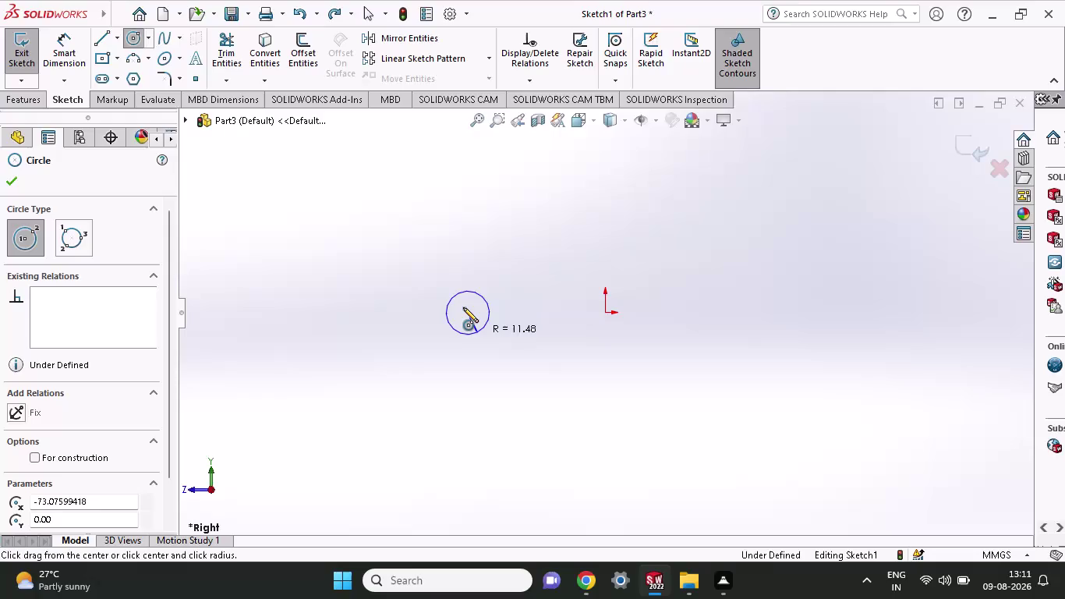
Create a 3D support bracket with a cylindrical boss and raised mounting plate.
Draw two concentric circles left of the origin and dimension the outer one as 36.
click(465, 313)
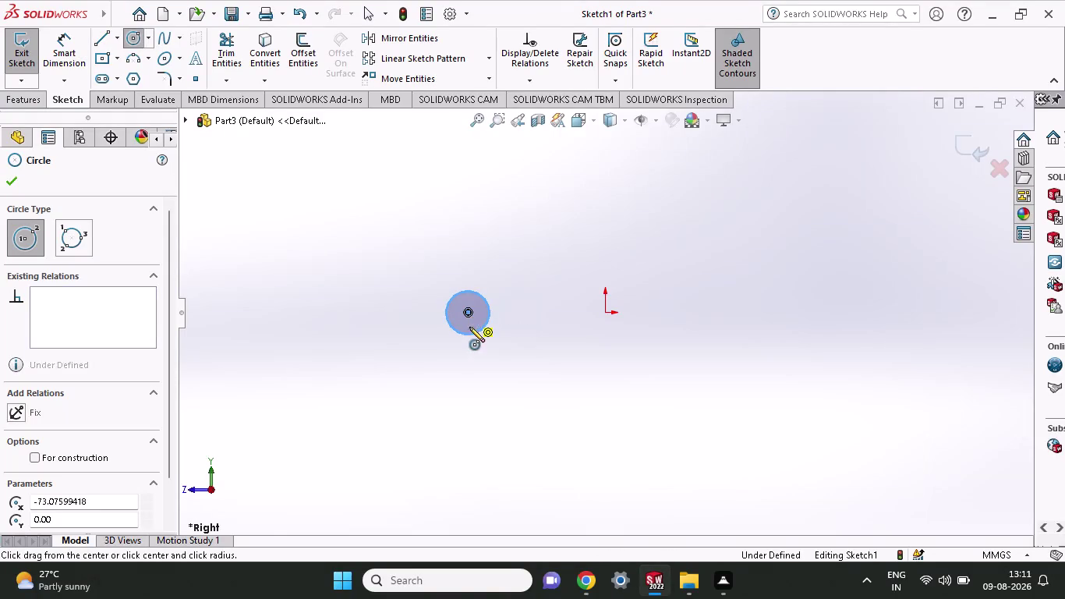
click(478, 345)
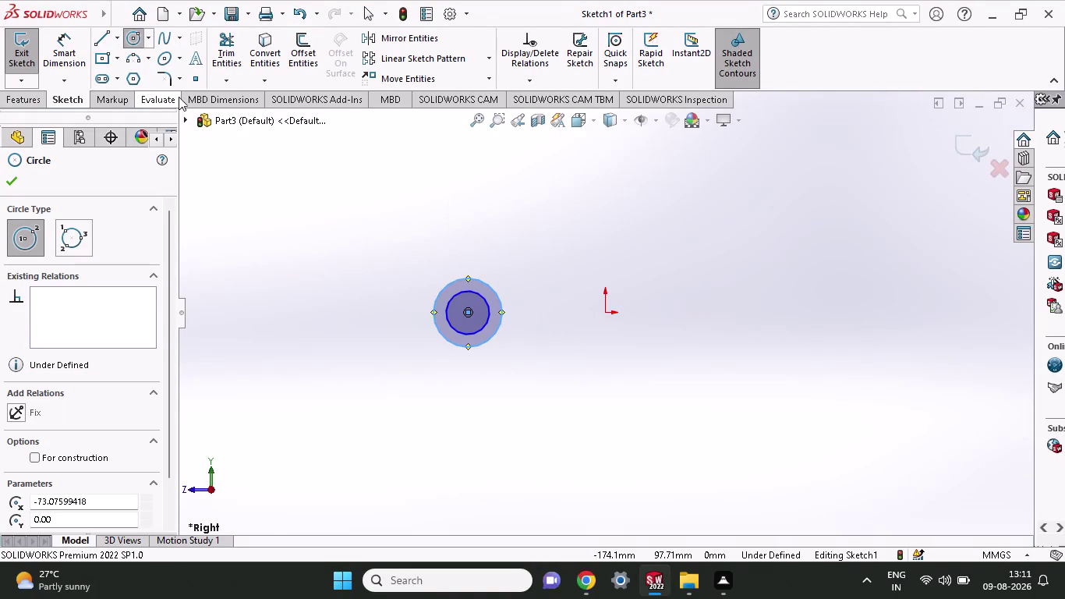
click(63, 53)
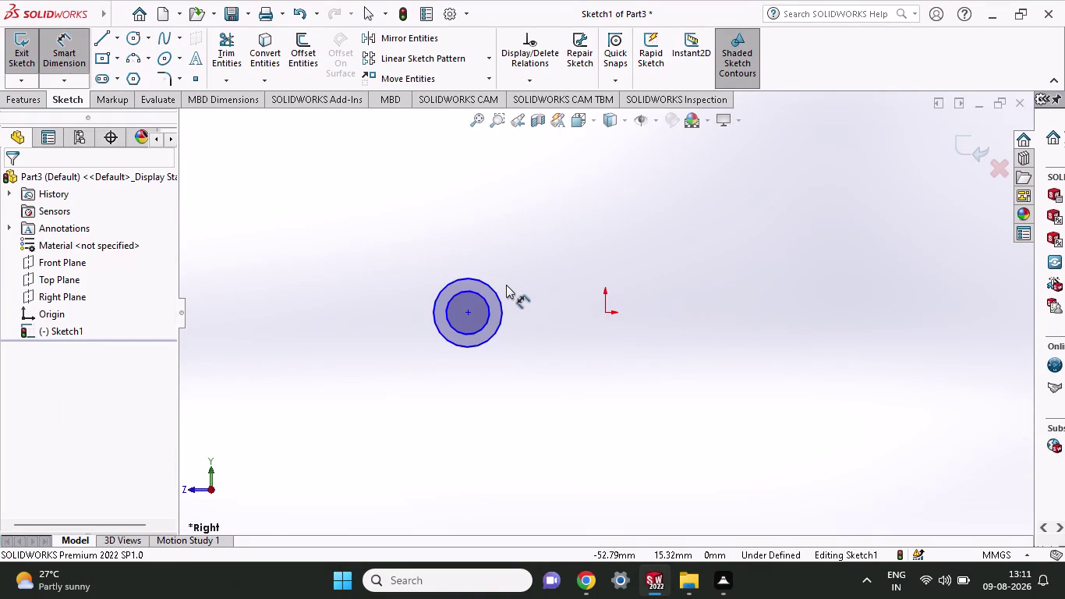
click(494, 290)
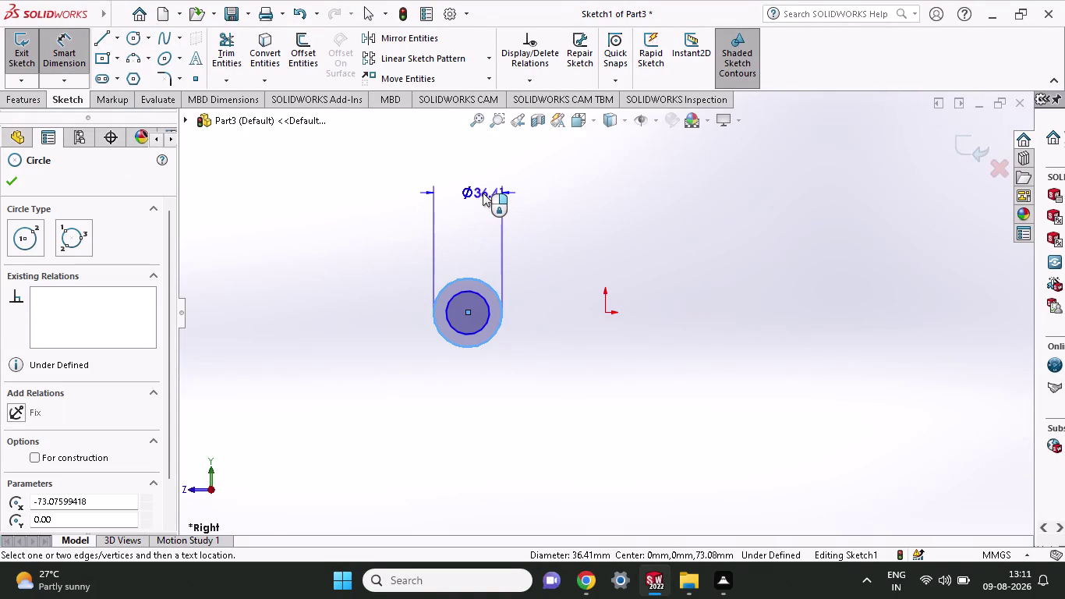
click(483, 193)
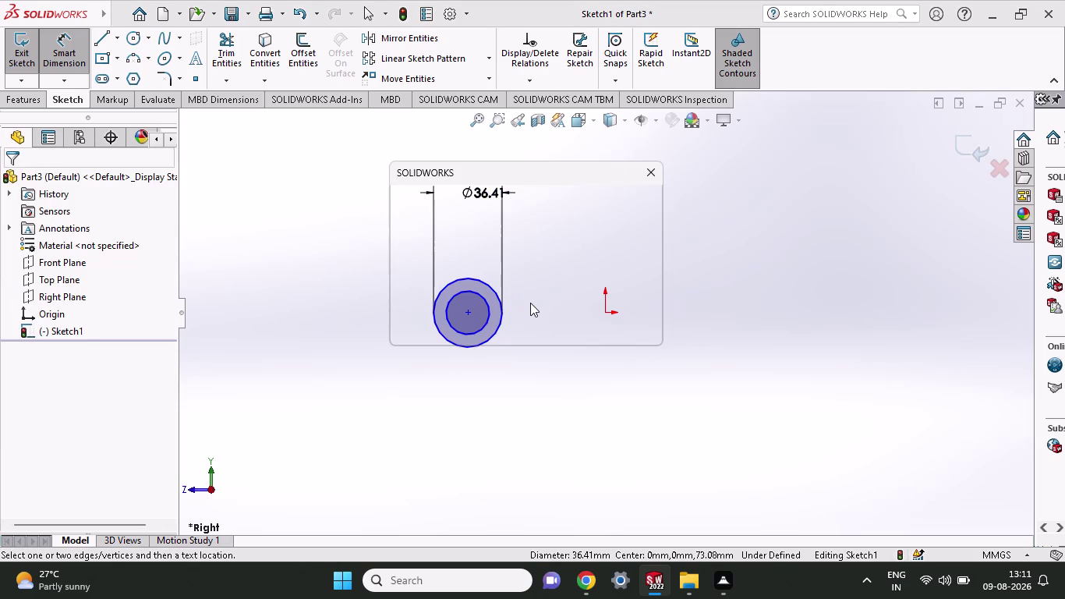
text(36)
click(647, 336)
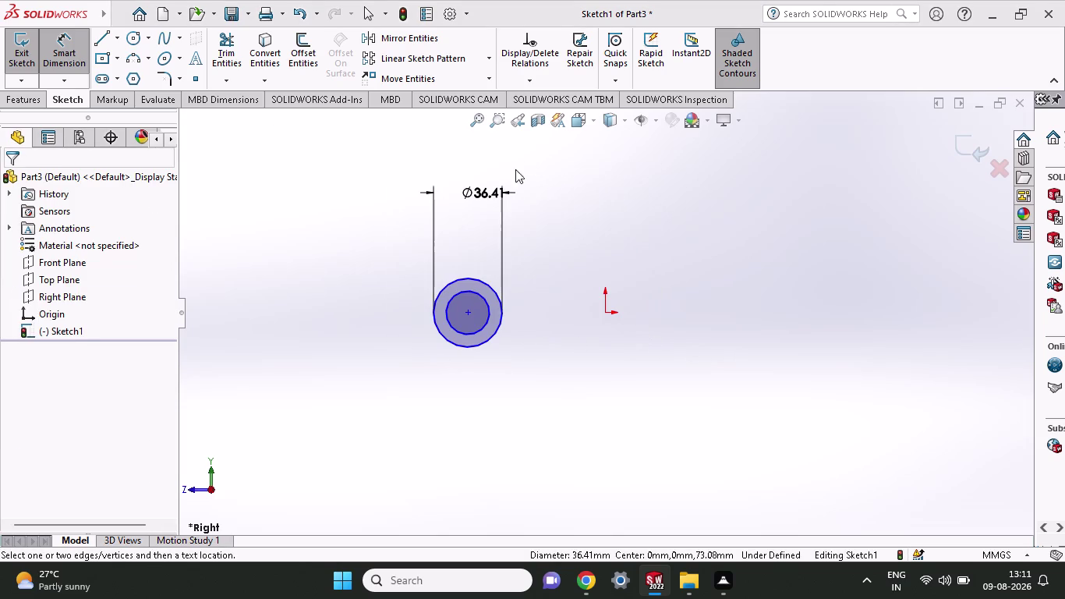
Correct the outer circle's 36.41 diameter to exactly 36 mm.
double_click(485, 193)
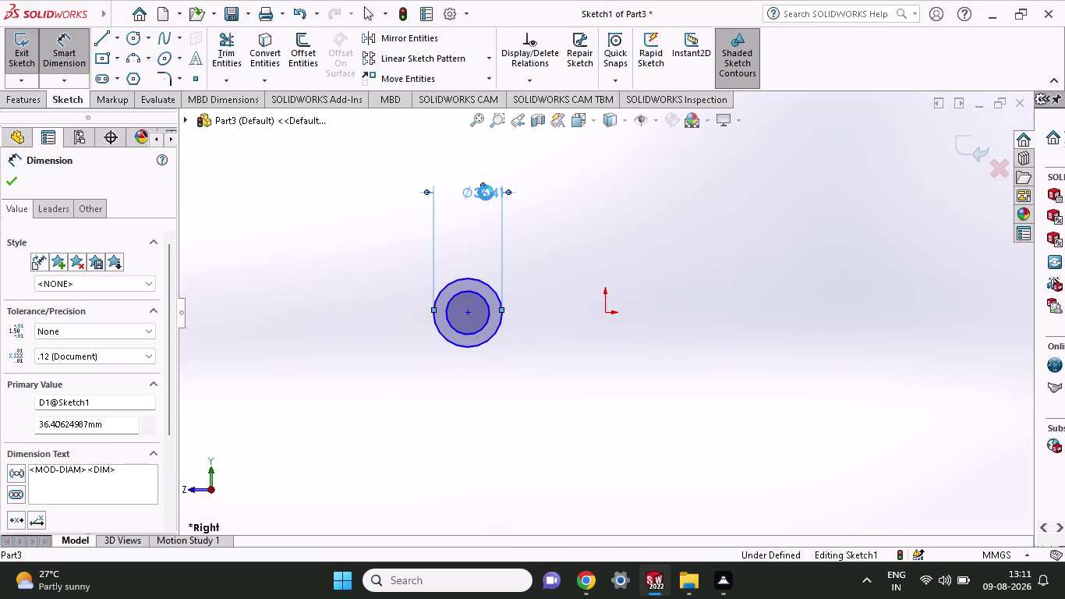
click(616, 329)
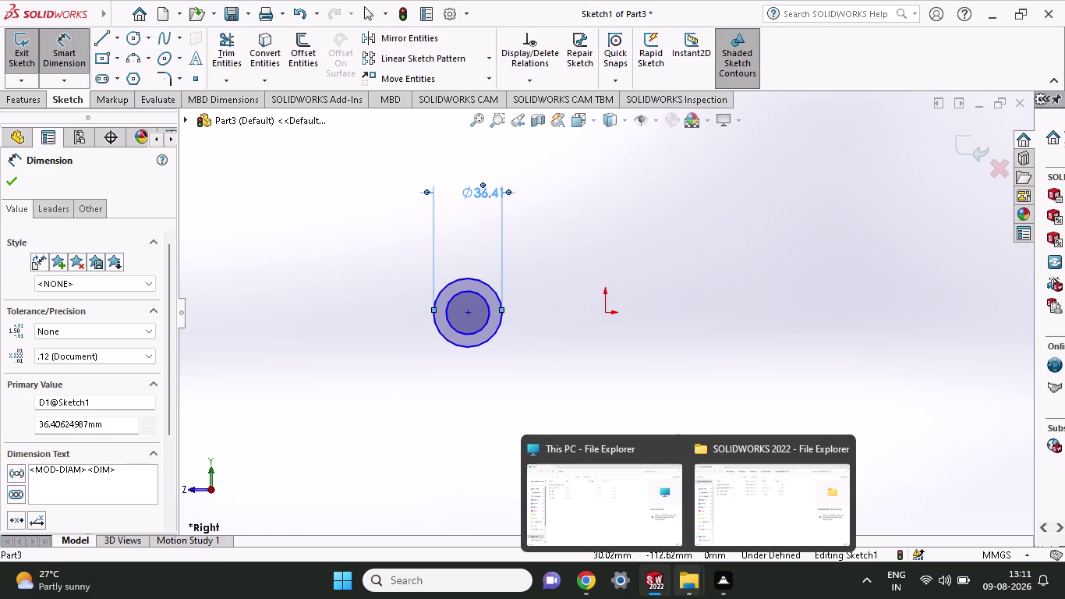
click(675, 449)
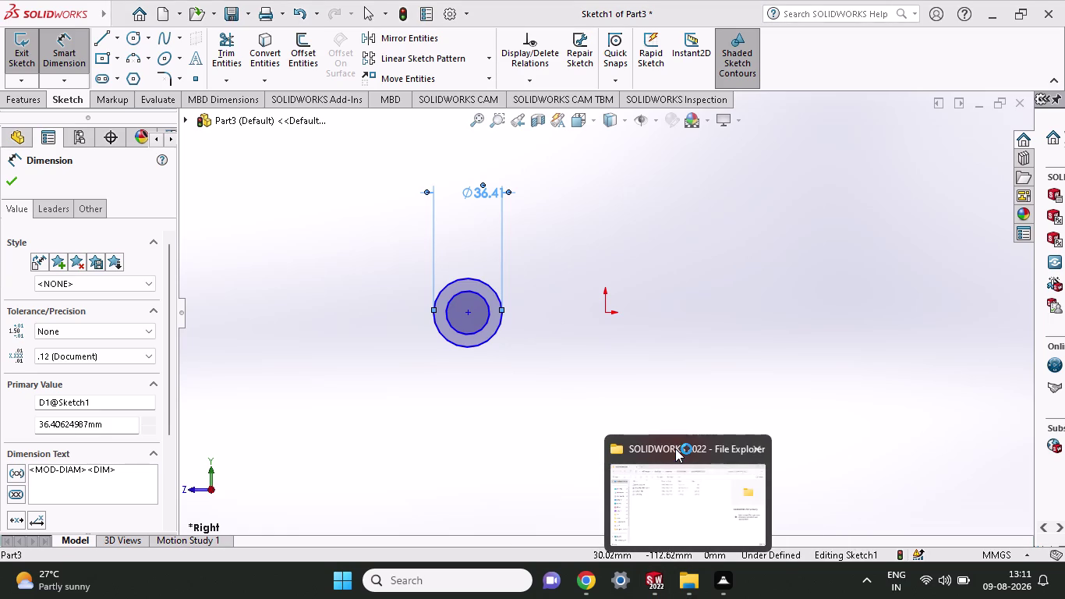
click(757, 450)
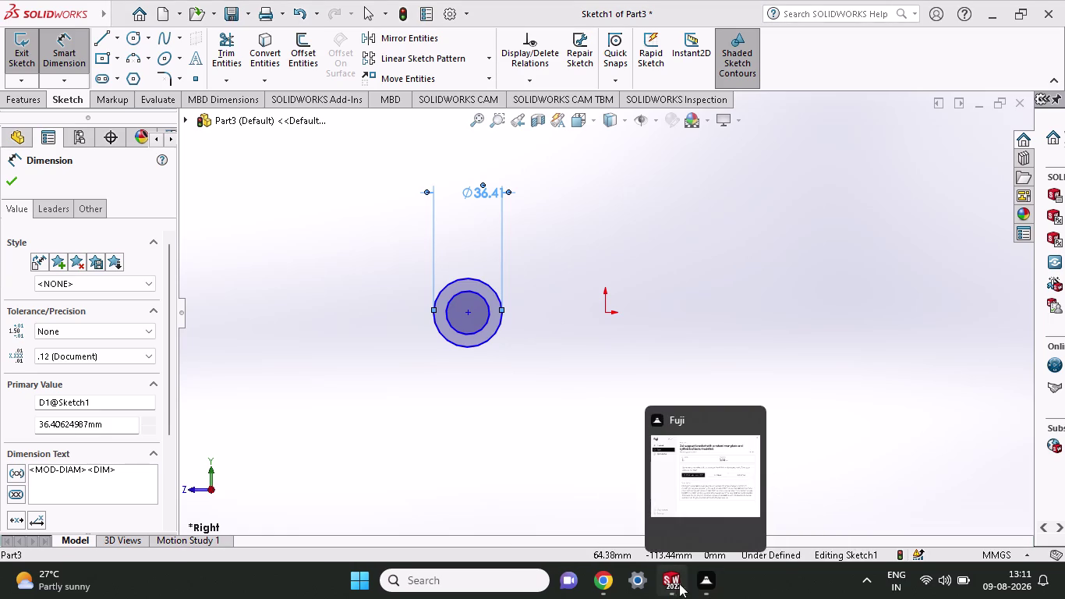
double_click(487, 194)
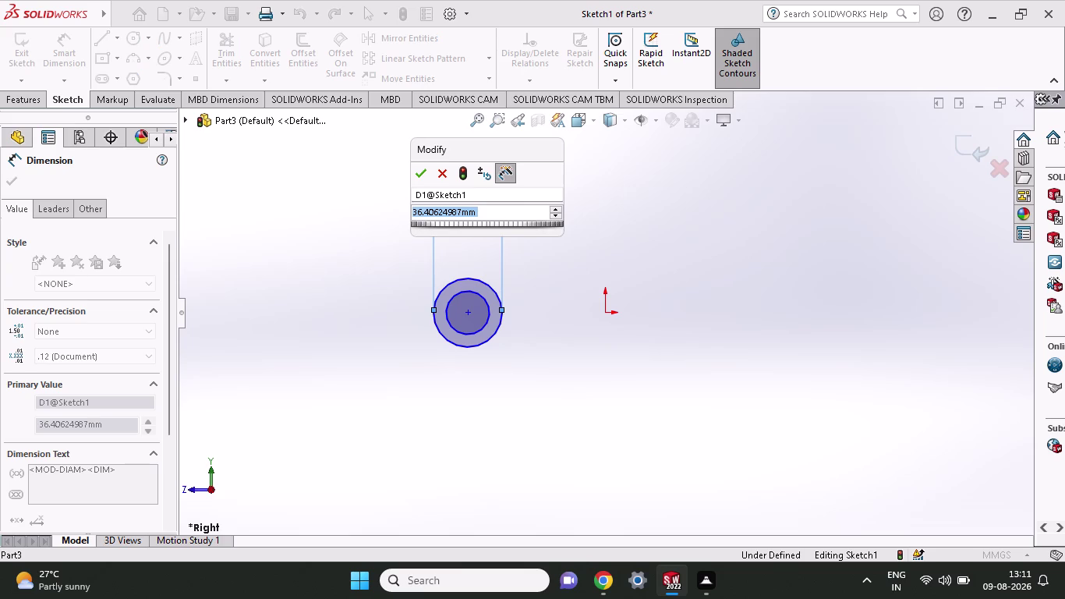
text(36)
key(Return)
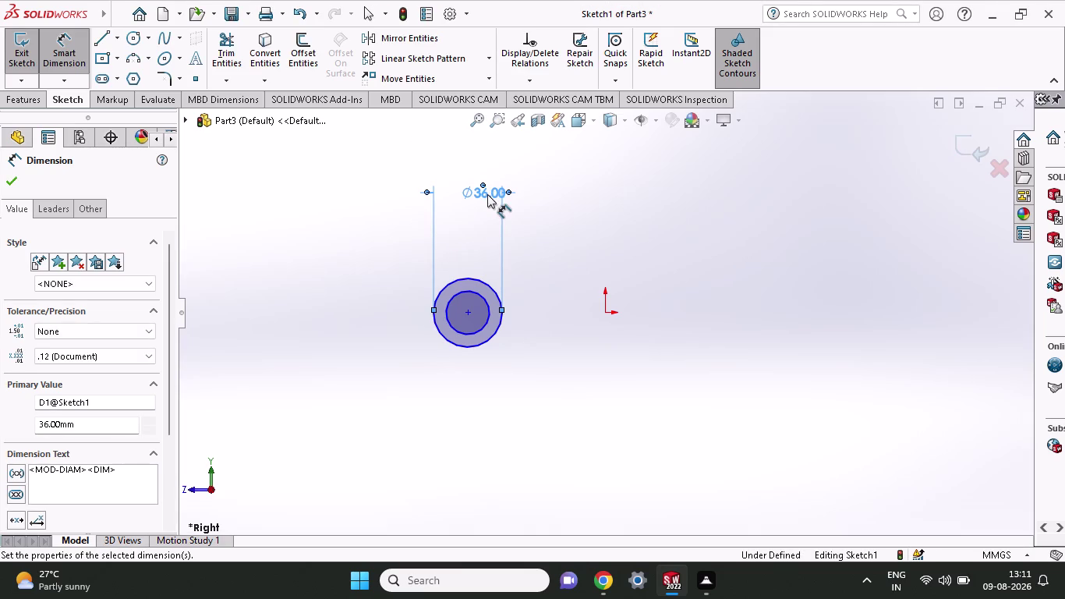
click(486, 325)
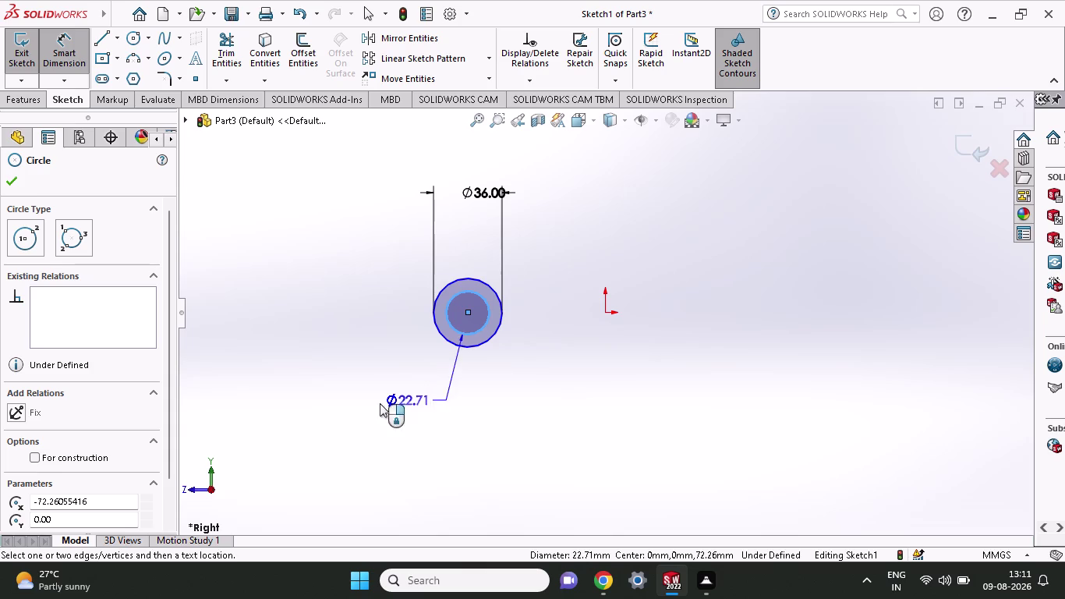
Dimension the inner circle and set its 22.71 diameter to 18 mm.
click(297, 412)
text(18)
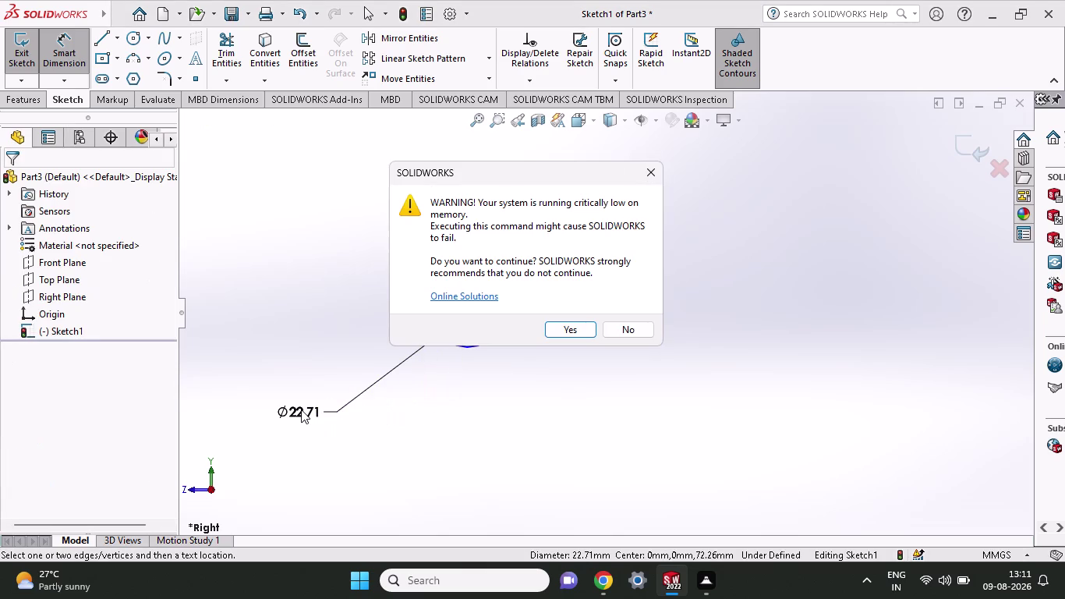
click(634, 330)
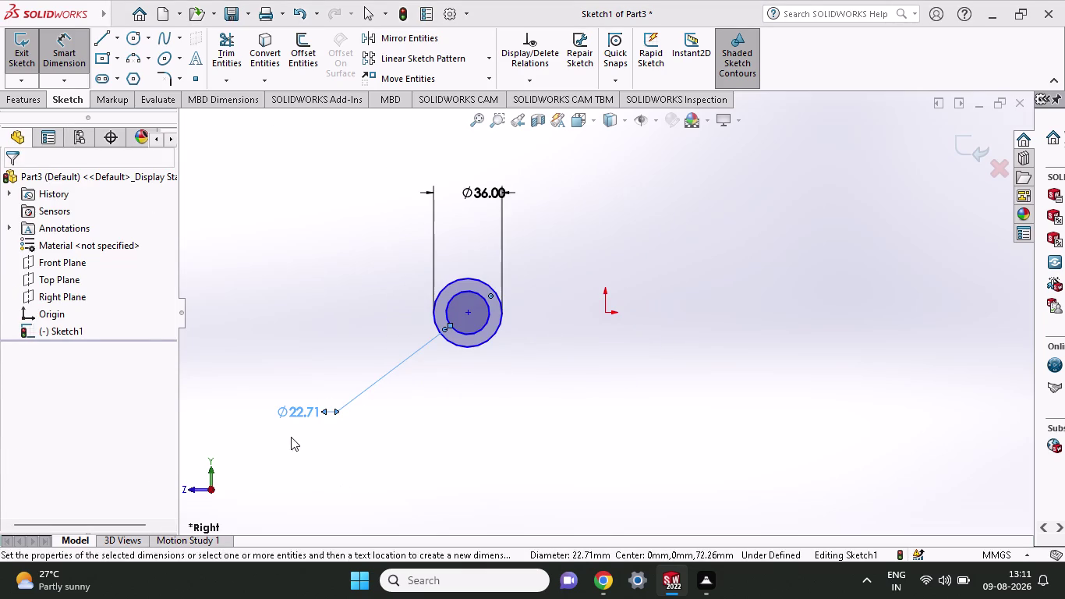
double_click(302, 411)
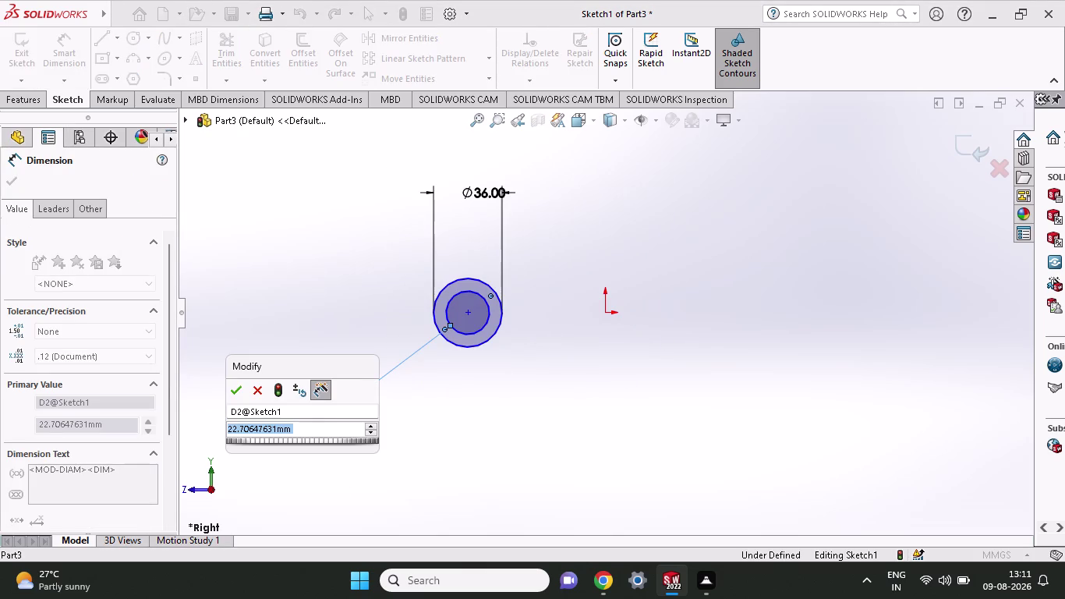
text(18)
key(Return)
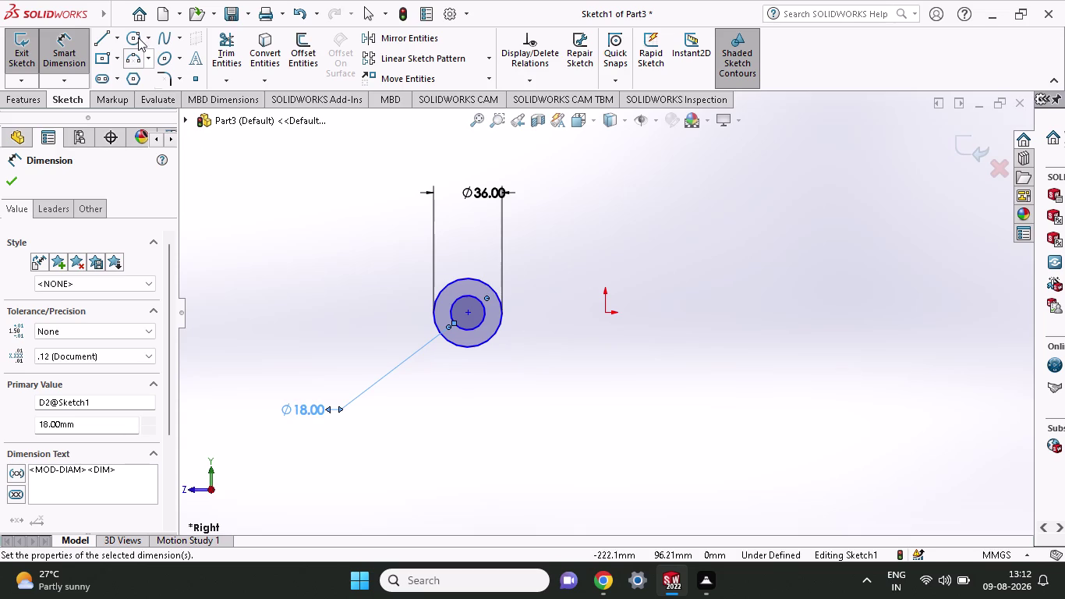
Switch to the Circle tool and start a new circle near the origin.
click(138, 35)
click(616, 329)
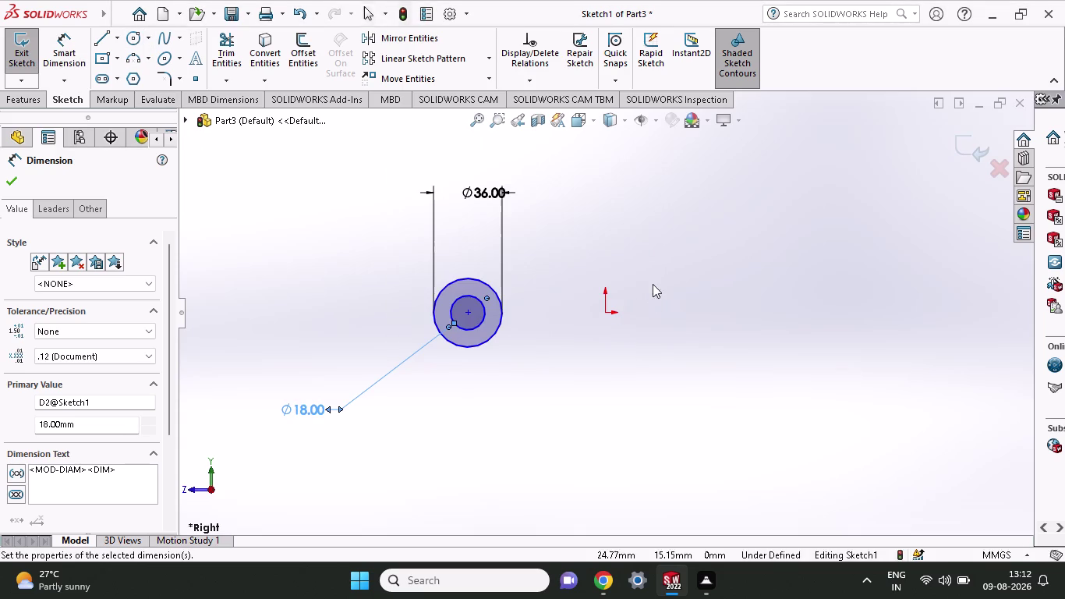
click(127, 40)
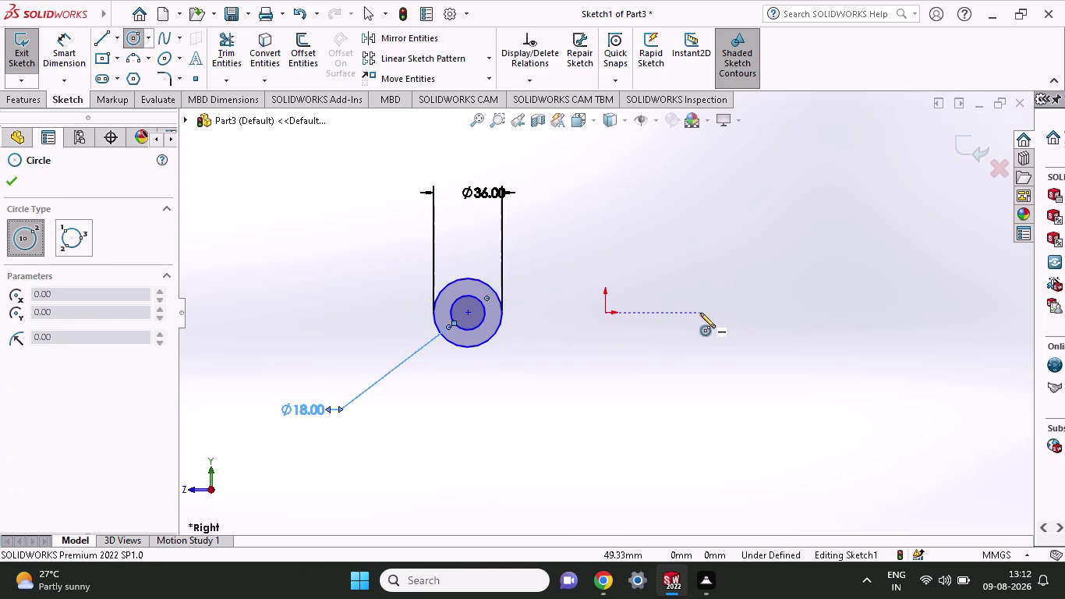
Draw a larger and a smaller concentric circle right of the origin.
click(700, 313)
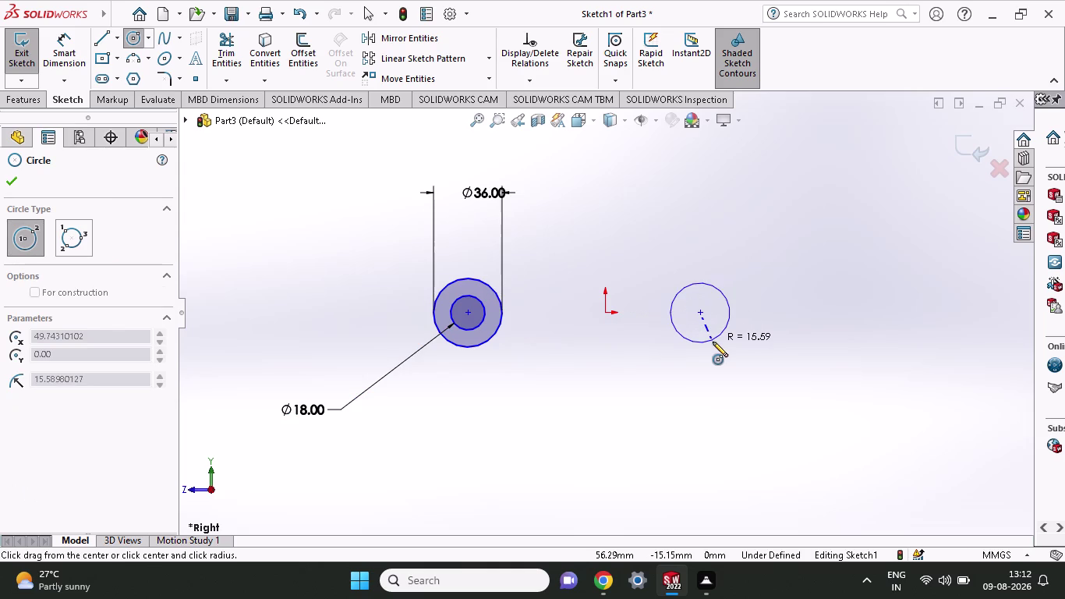
click(717, 359)
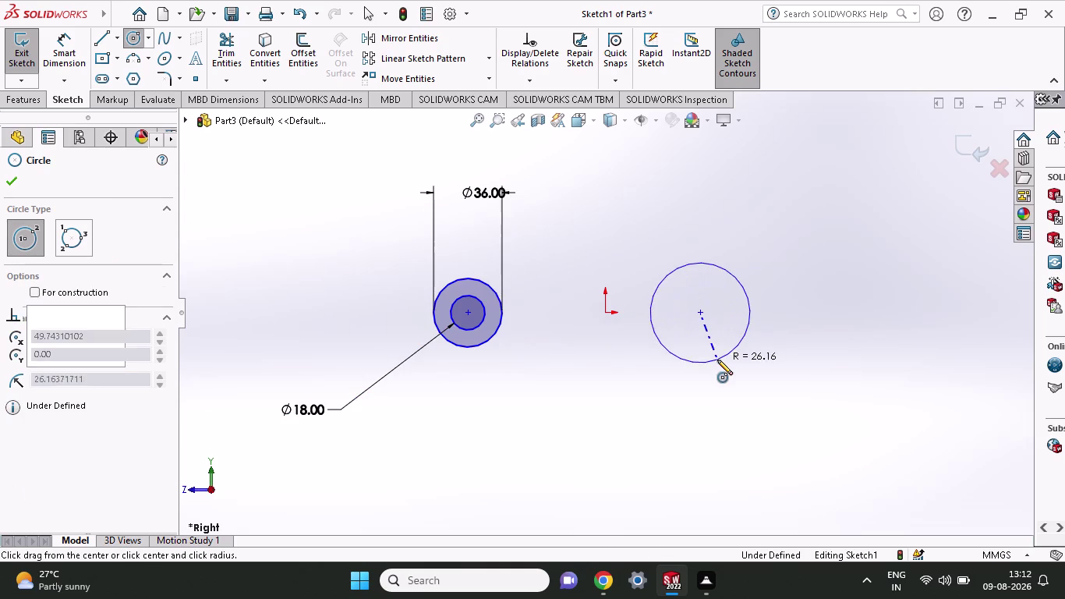
click(701, 310)
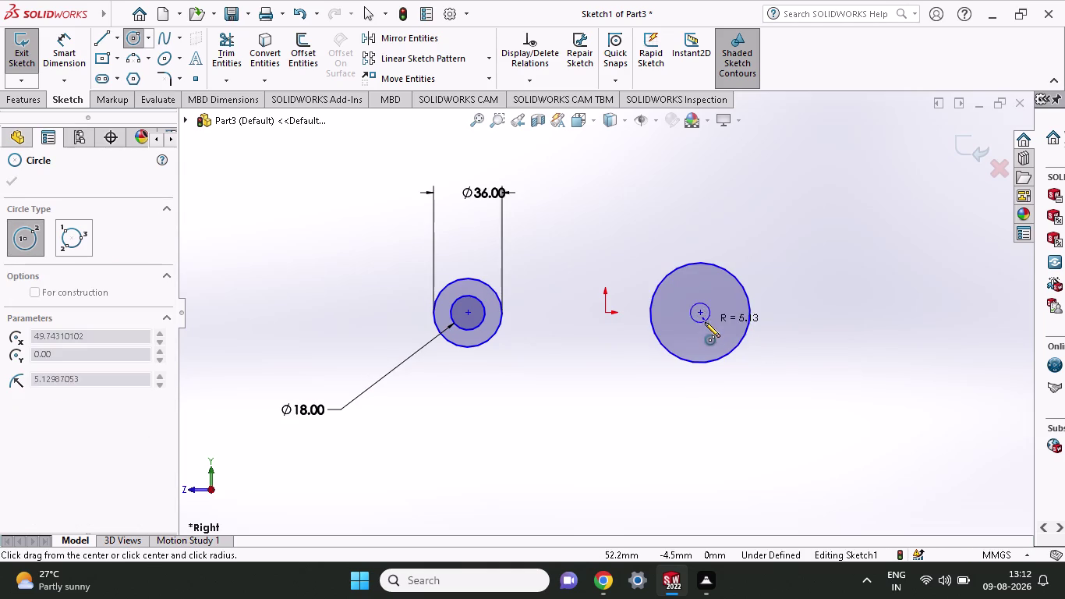
click(710, 336)
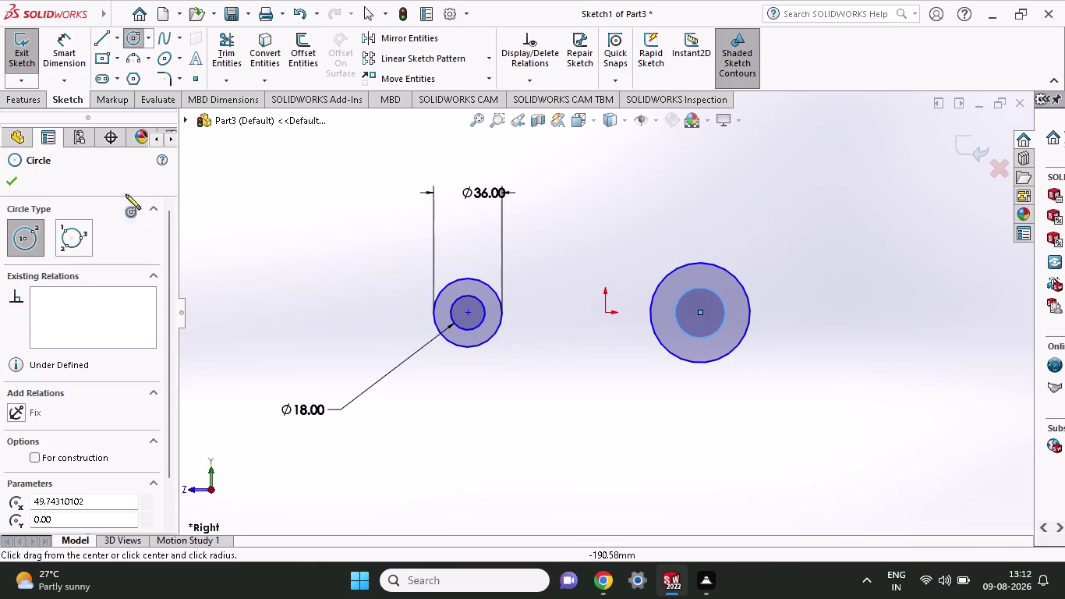
click(54, 62)
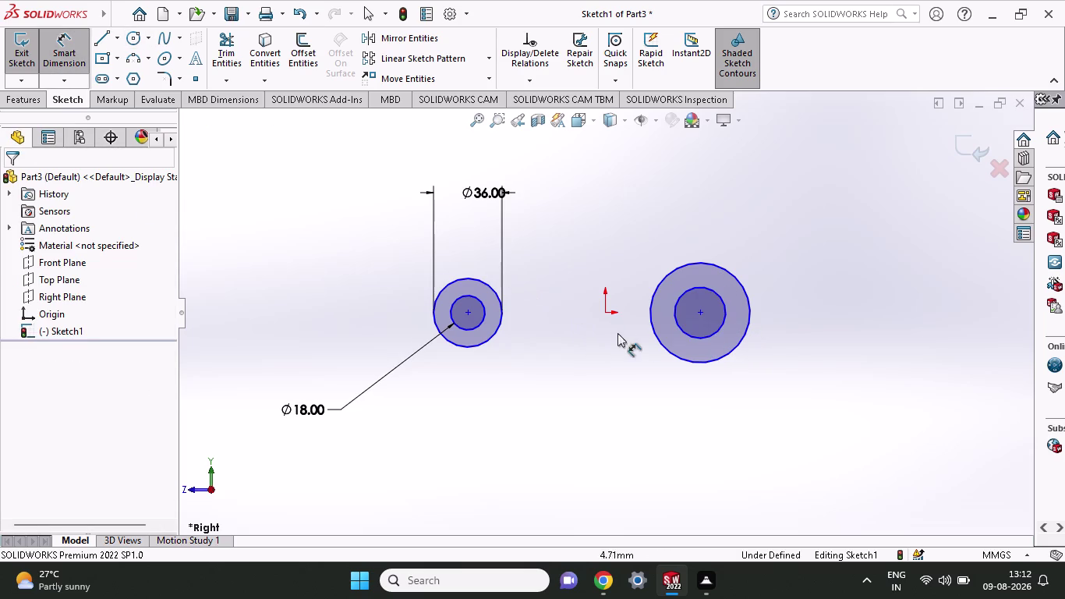
Dimension the right circles with diameters 50 and 28.
click(684, 357)
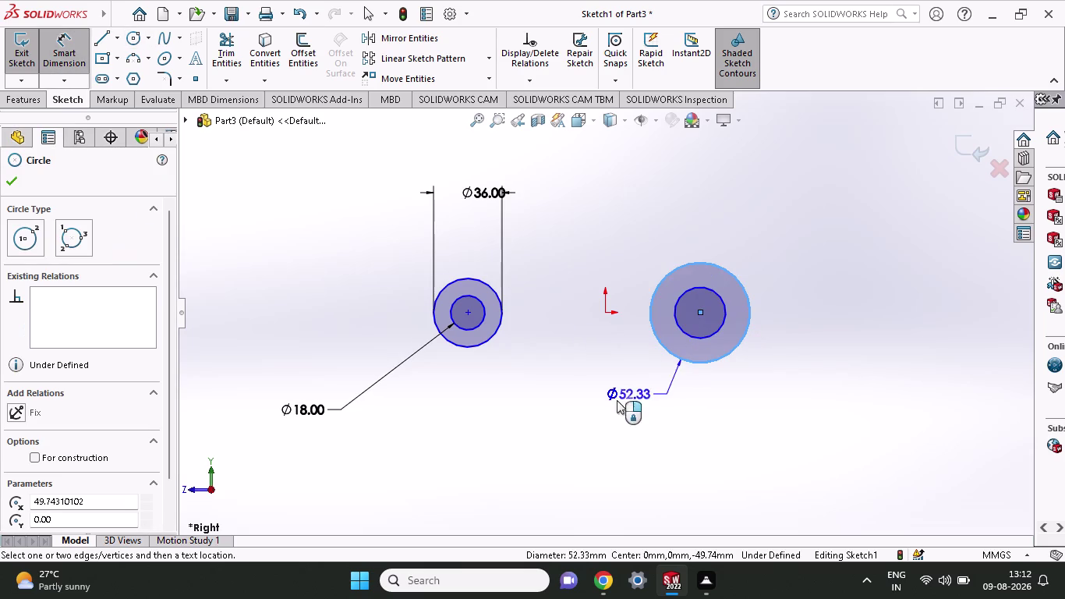
click(603, 412)
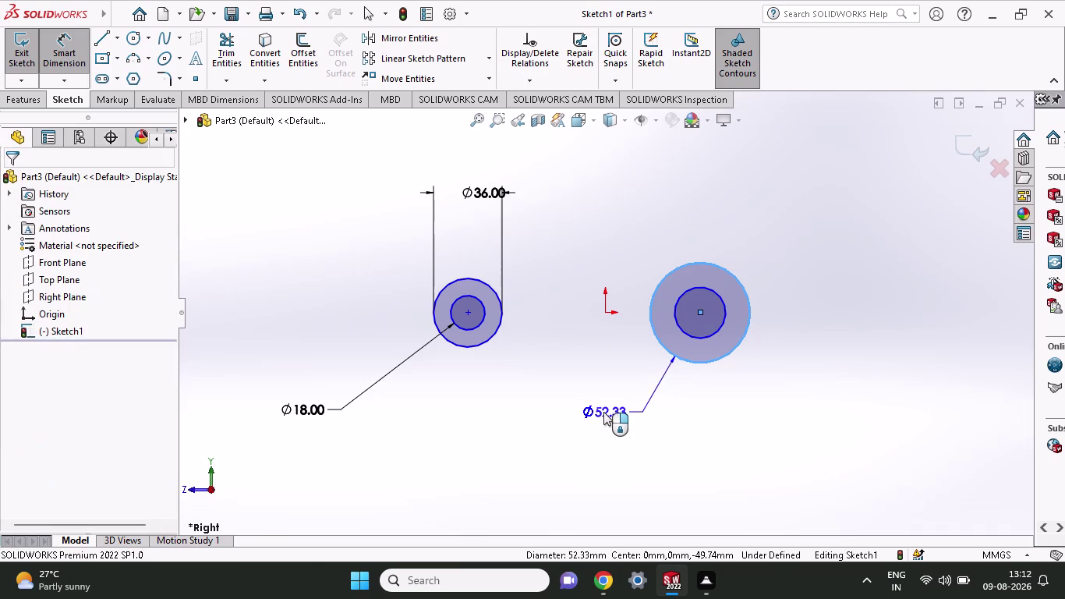
text(50)
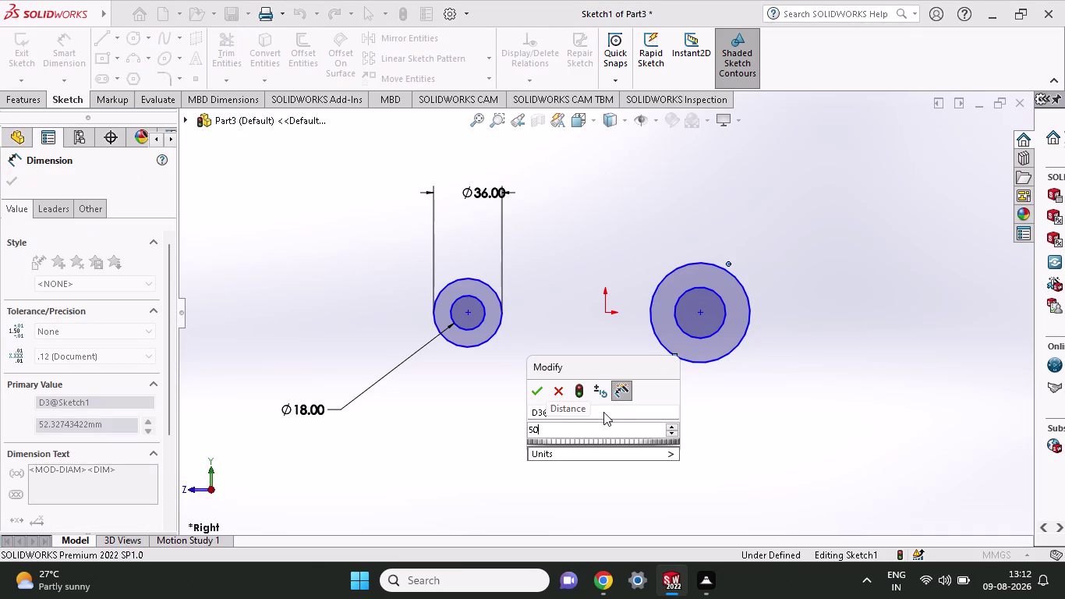
click(535, 397)
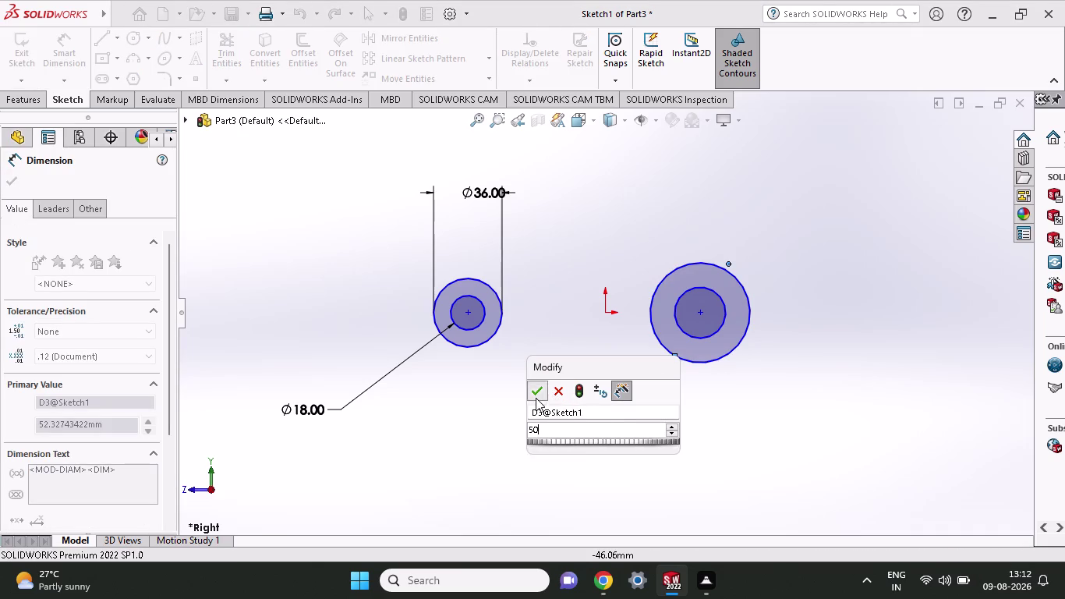
click(704, 334)
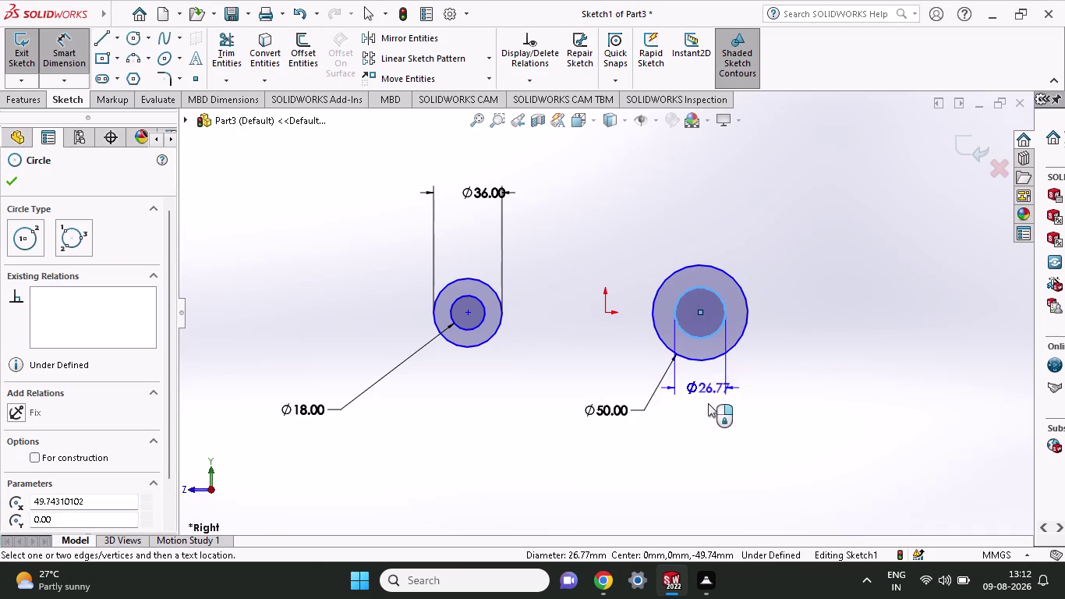
click(603, 467)
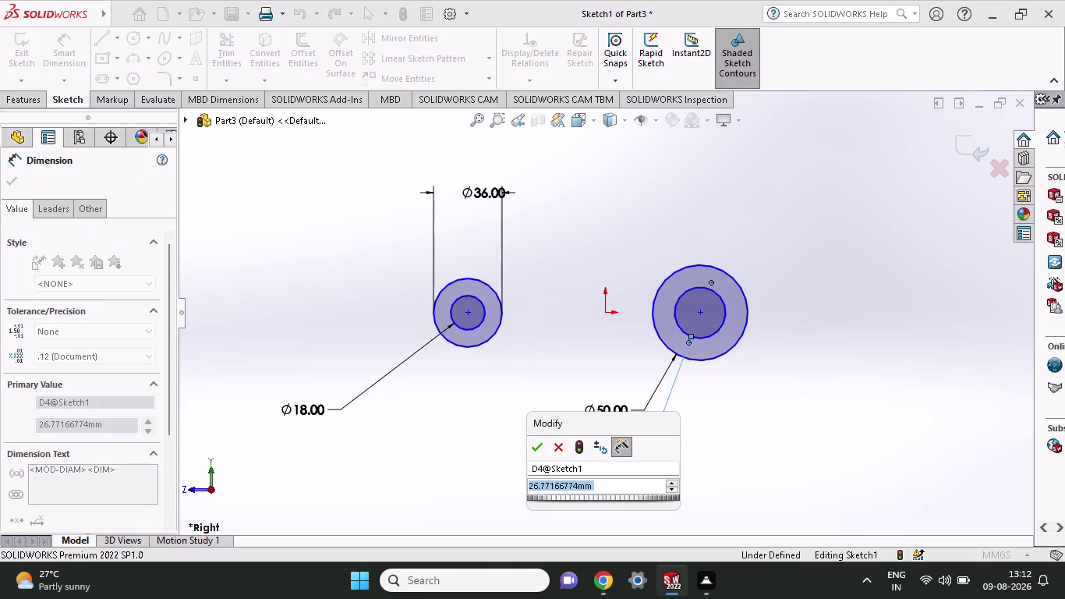
text(28)
key(Return)
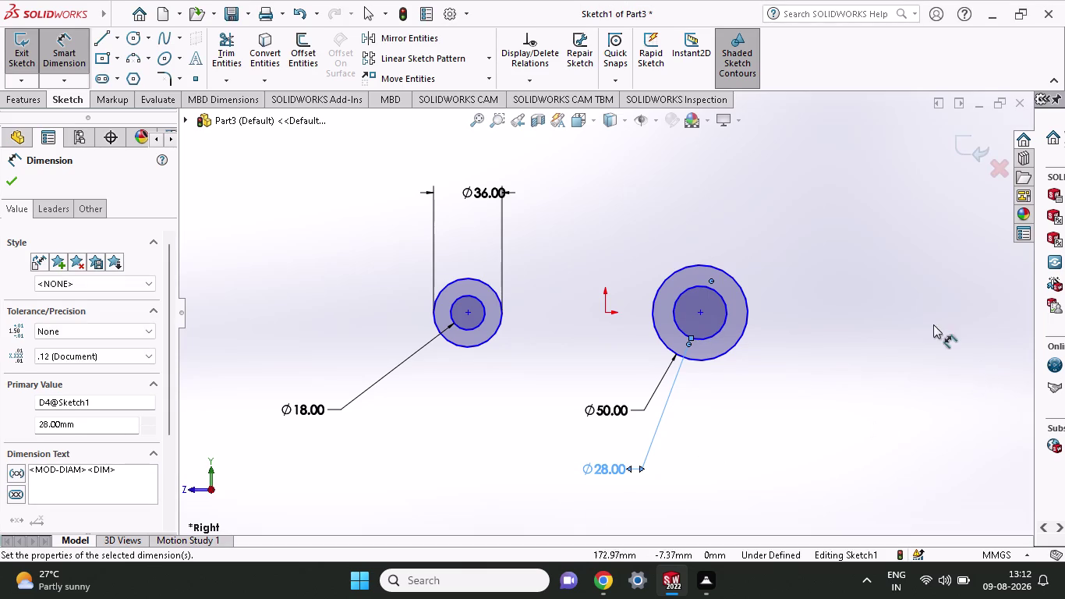
click(99, 44)
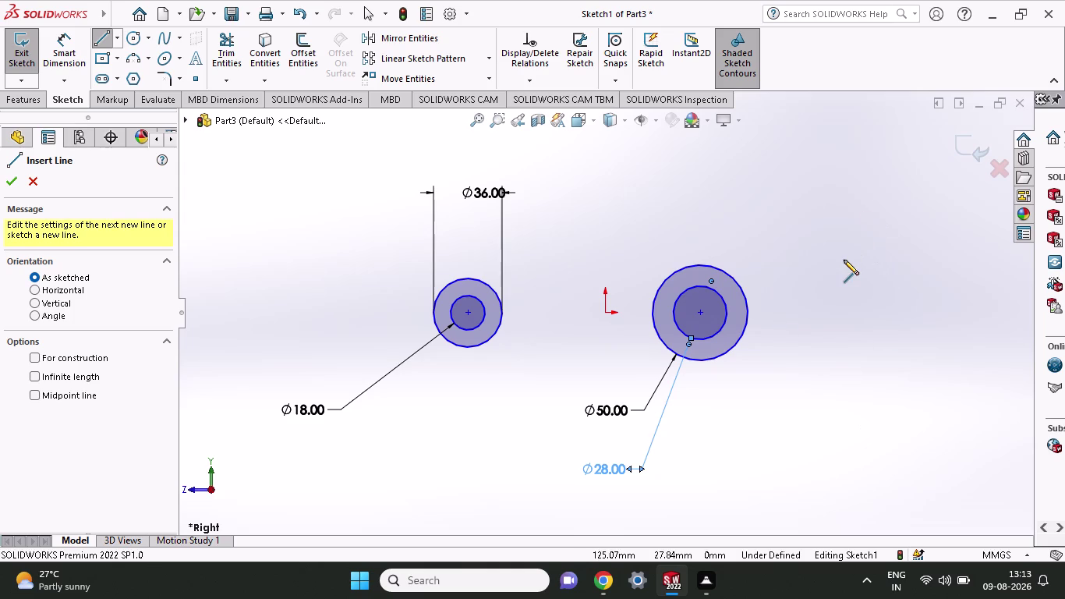
Draw a vertical line up from the right circles' center and end the chain.
click(703, 315)
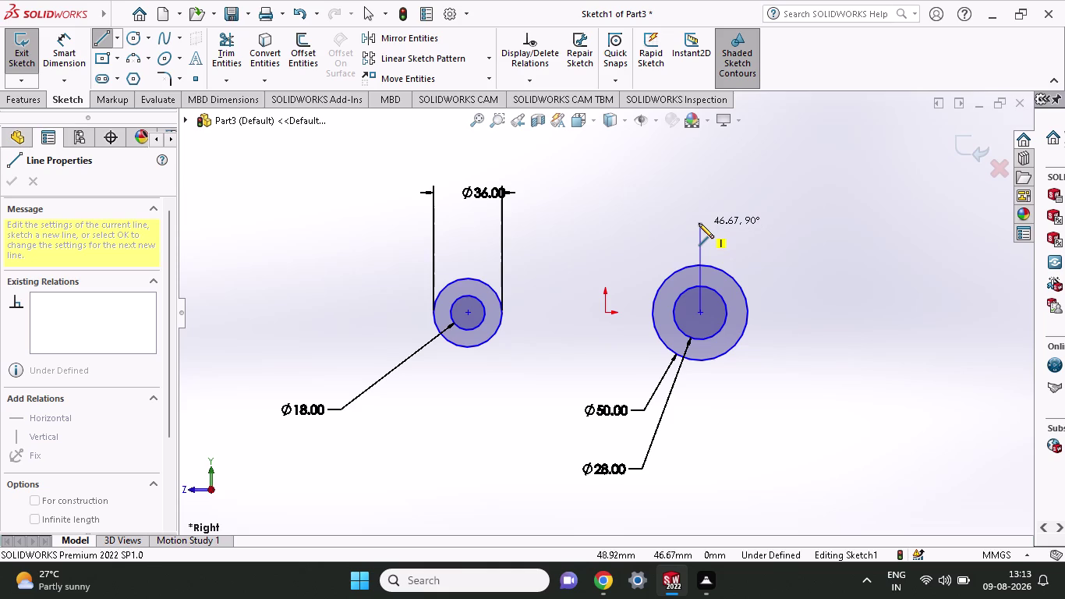
click(698, 223)
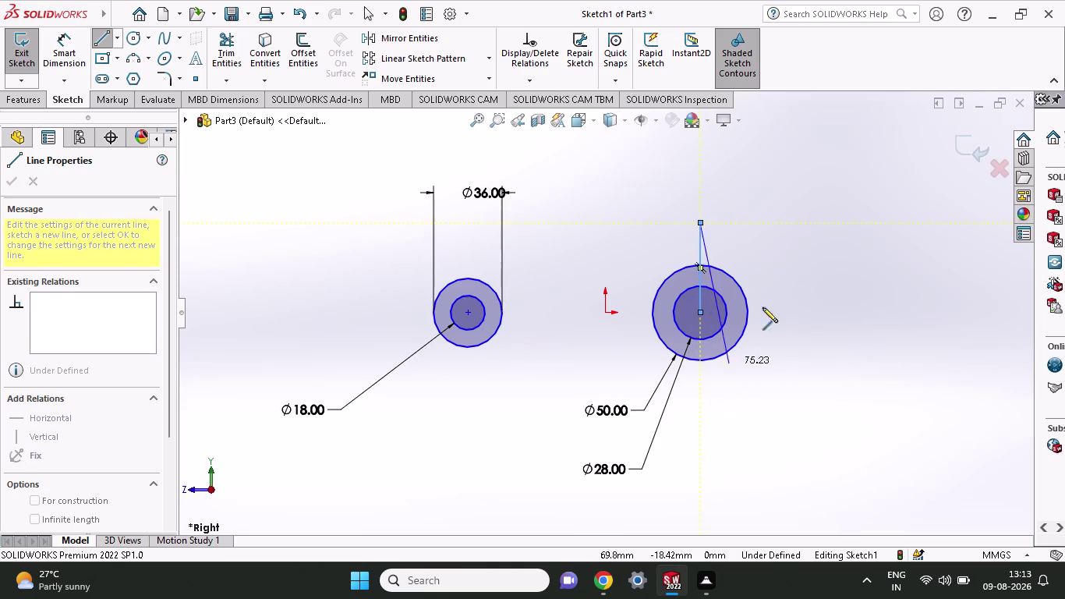
right_click(814, 243)
click(826, 258)
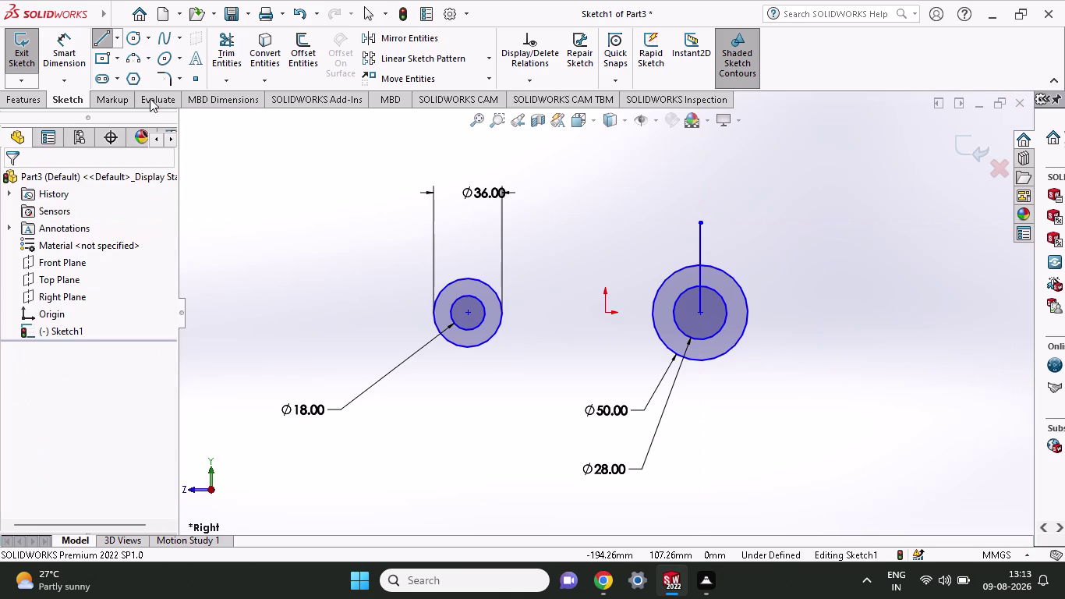
Dimension the line from center to top endpoint as 35.
click(76, 45)
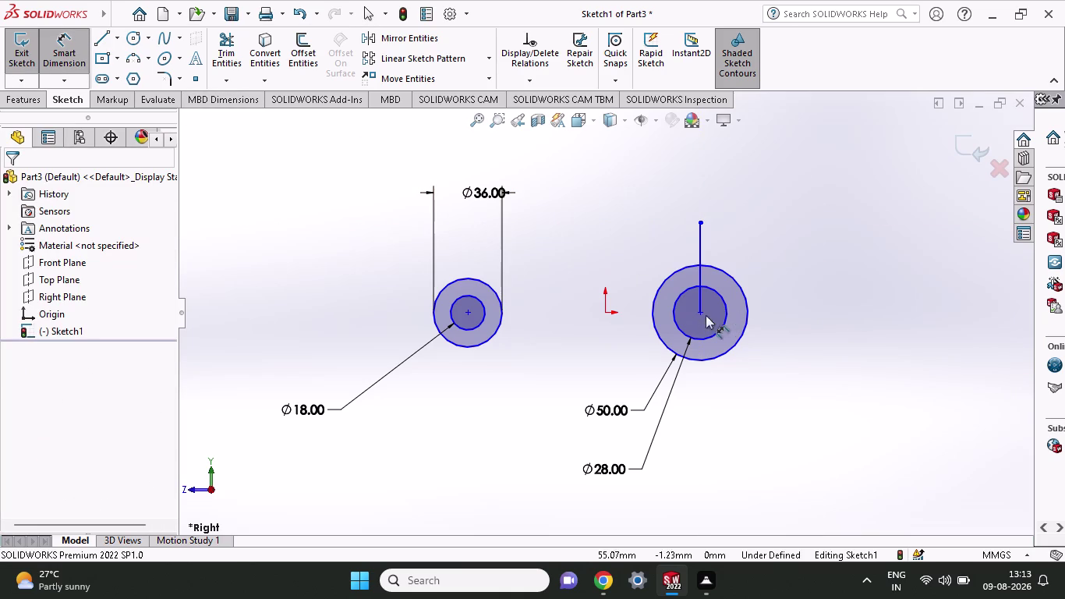
click(701, 314)
click(700, 221)
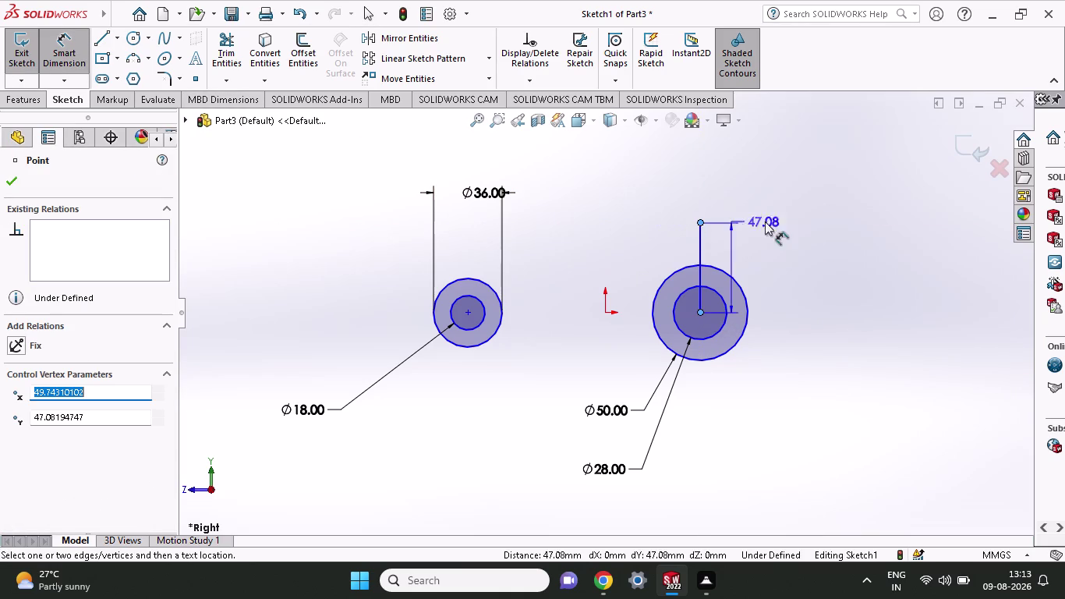
click(825, 217)
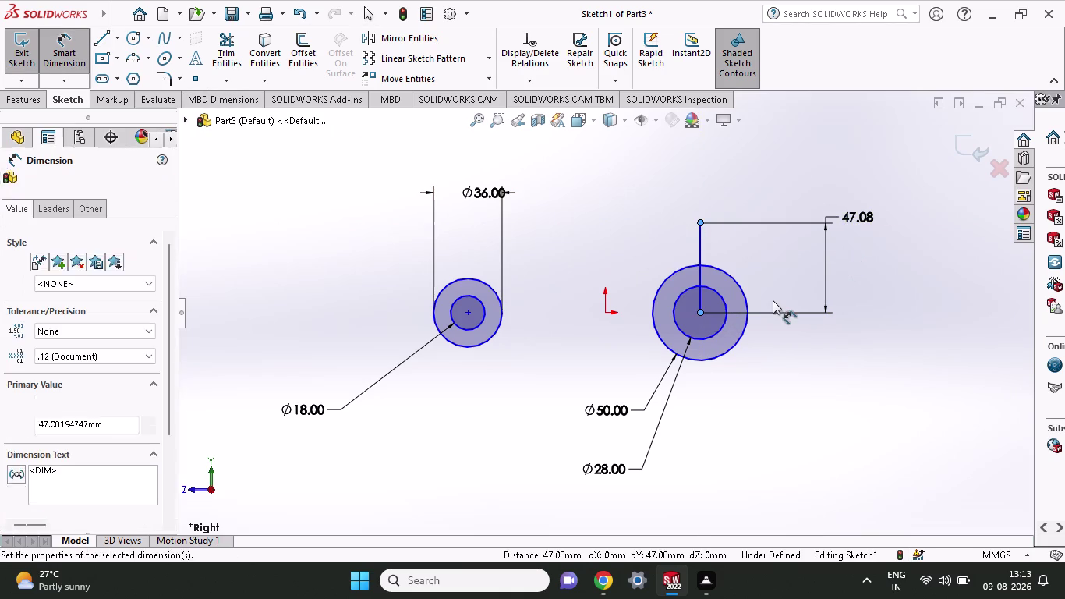
text(35)
key(Return)
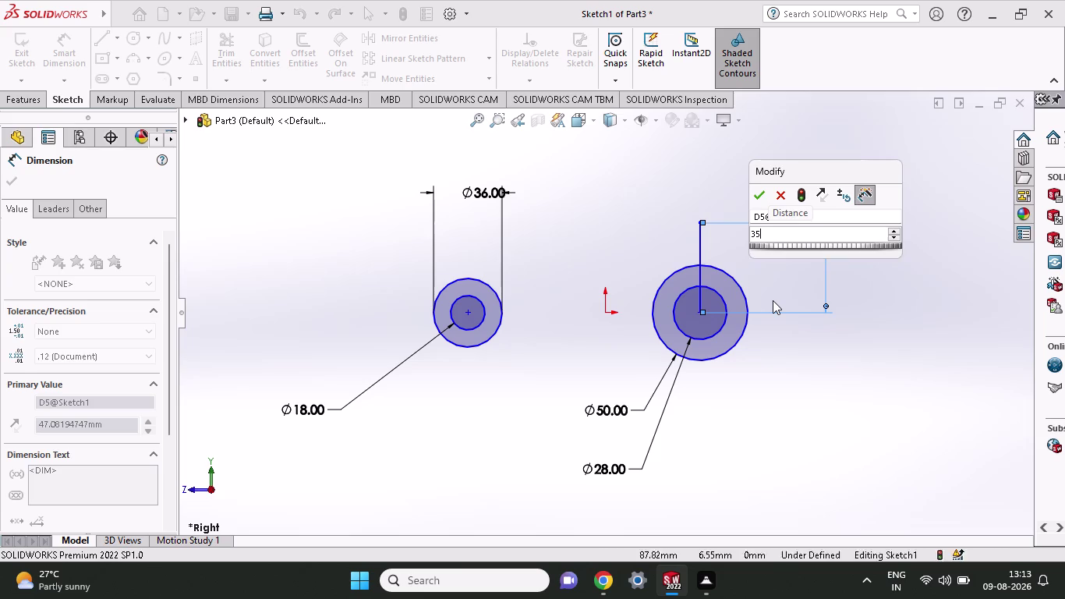